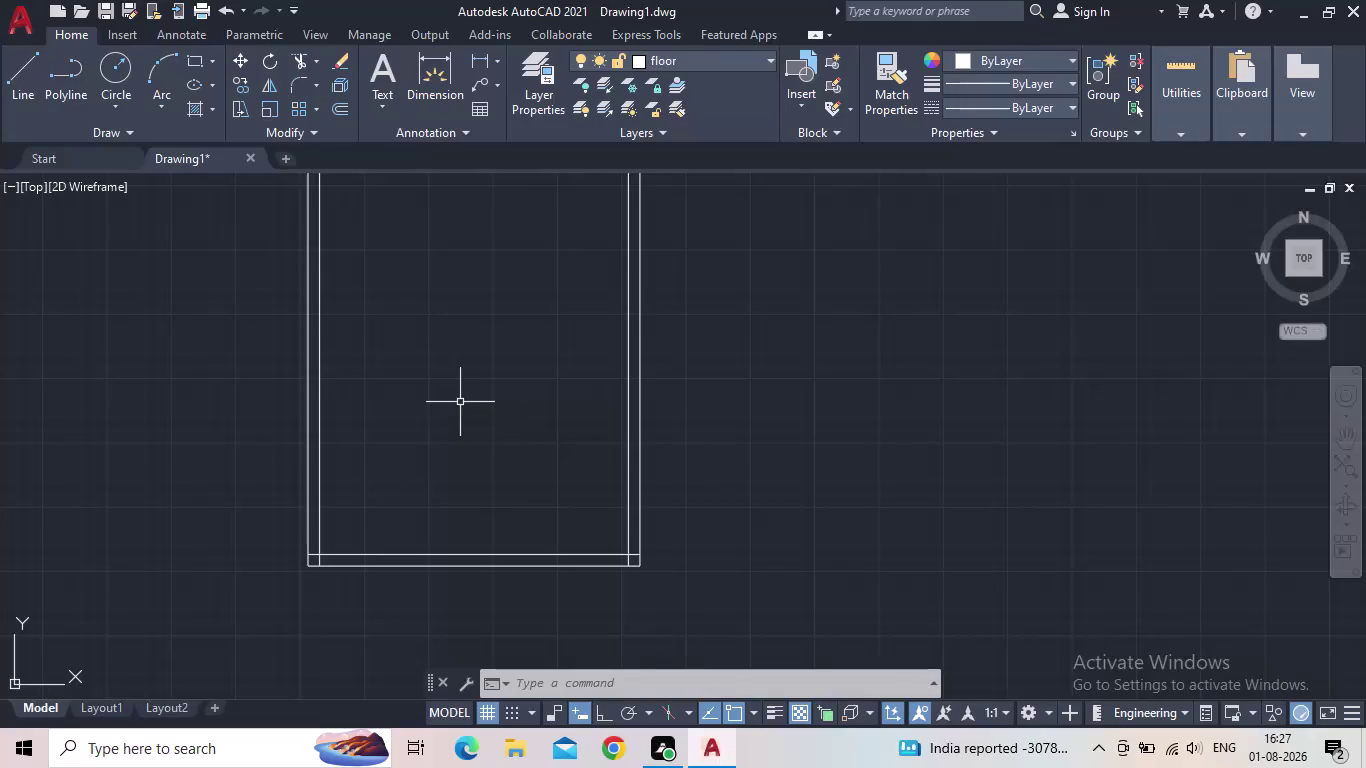
Offset the left inner wall line 8'8" to the right to start the partition.
text(8')
text(8)
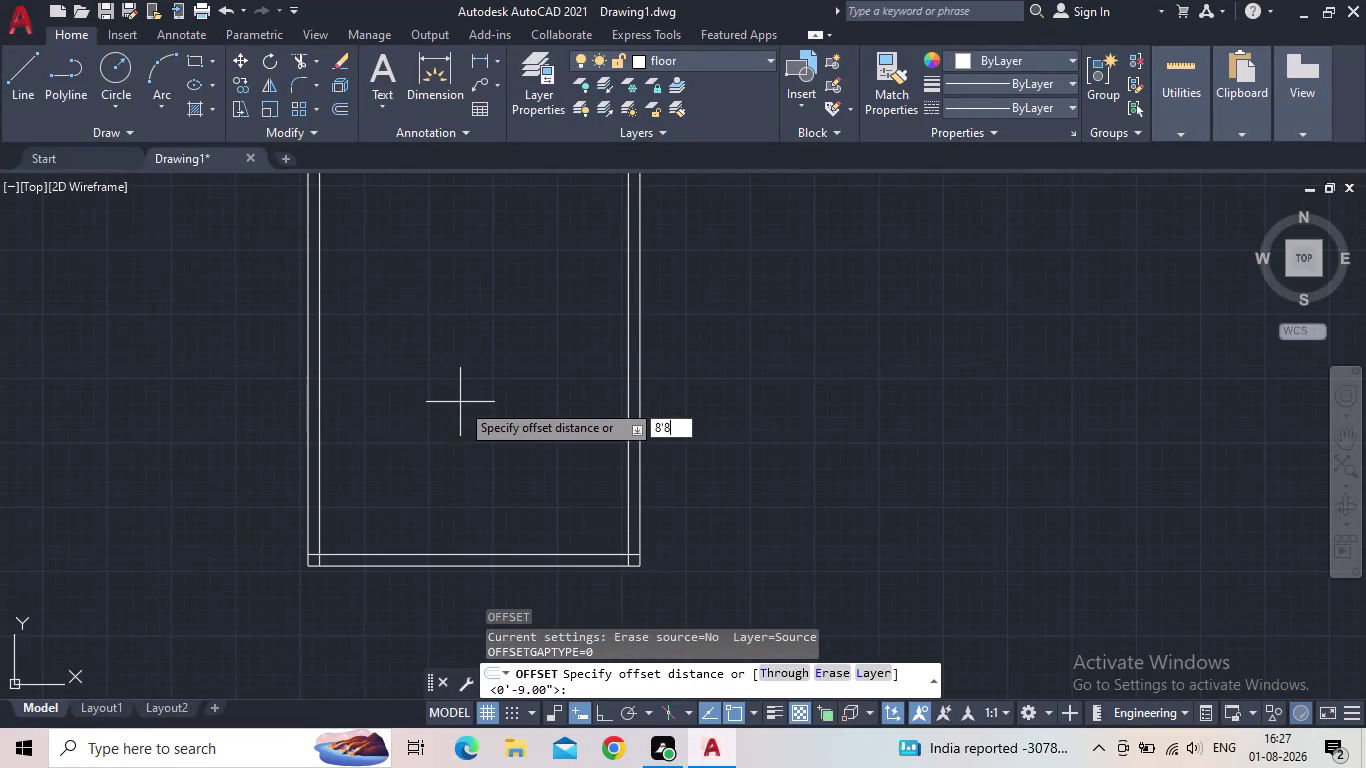
text(")
key(Return)
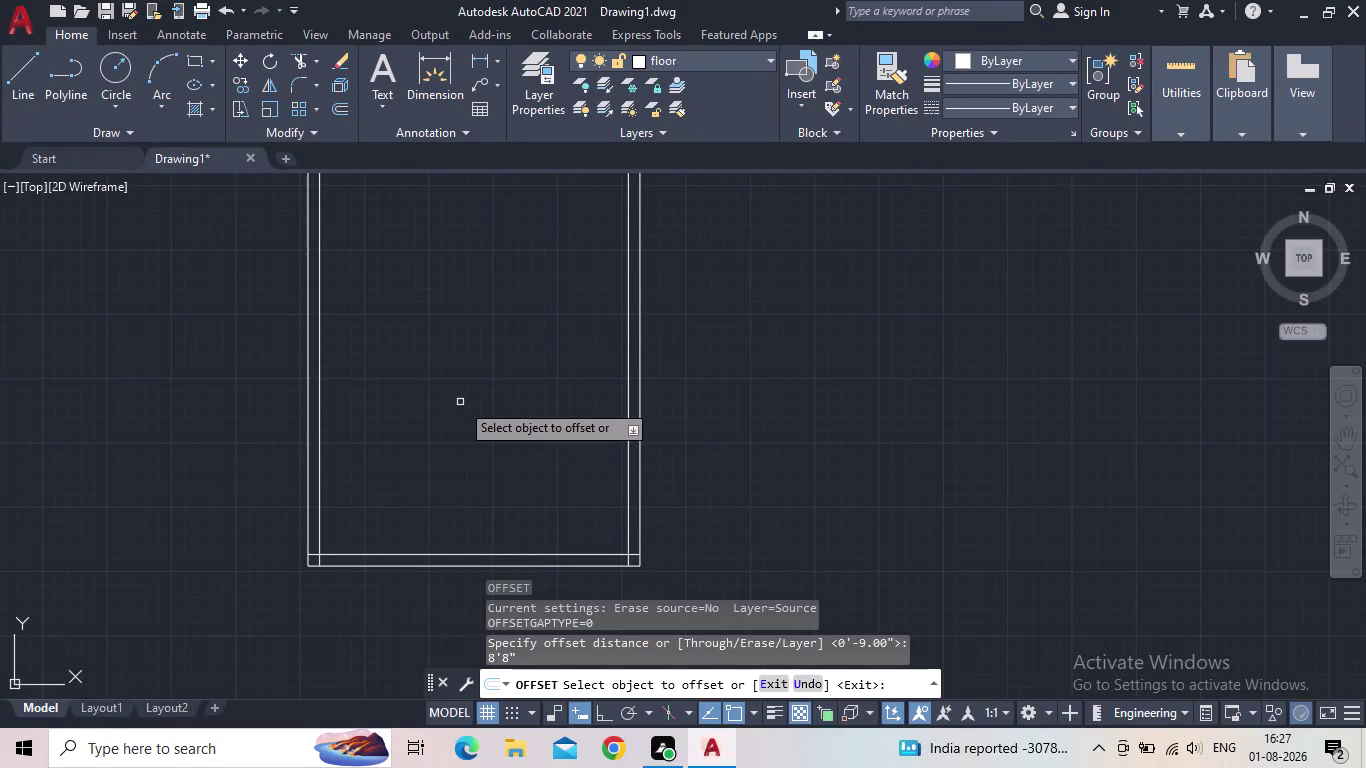
click(320, 516)
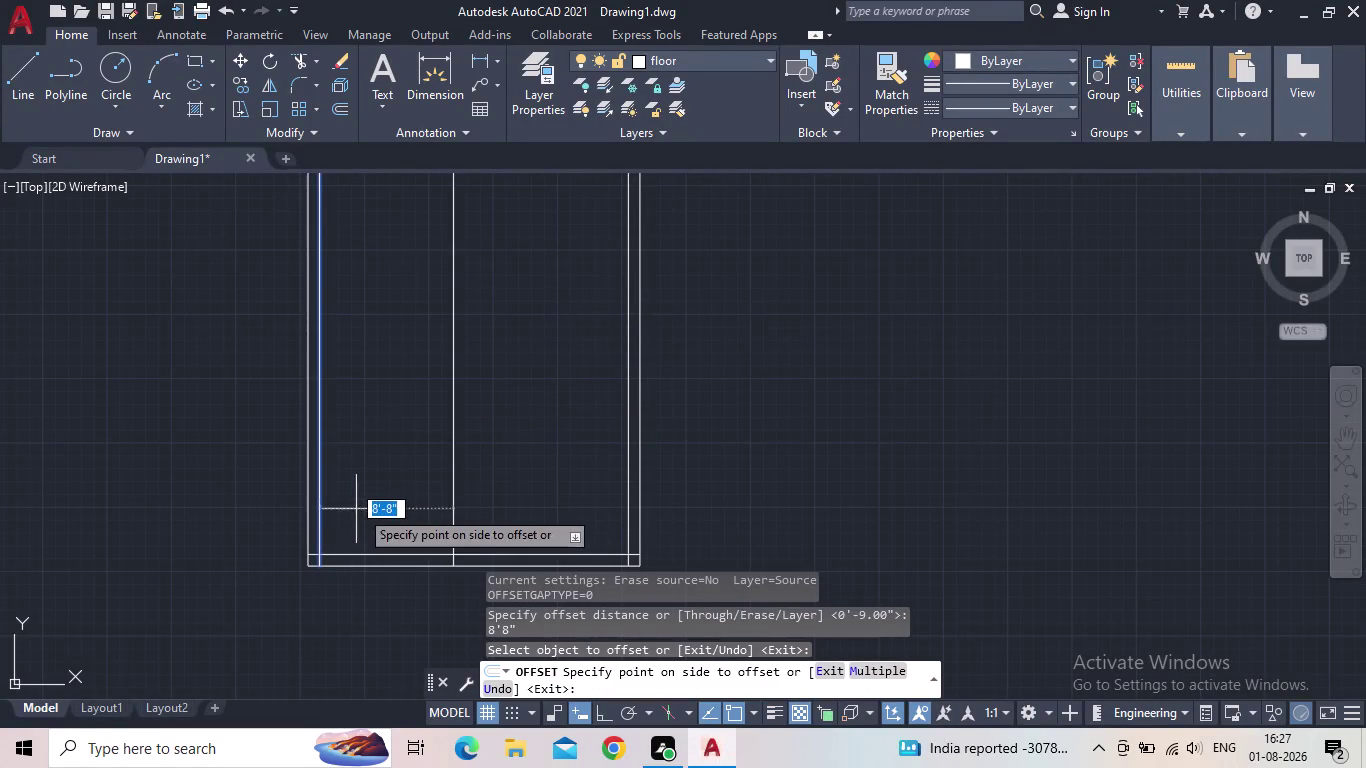
click(460, 508)
key(Escape)
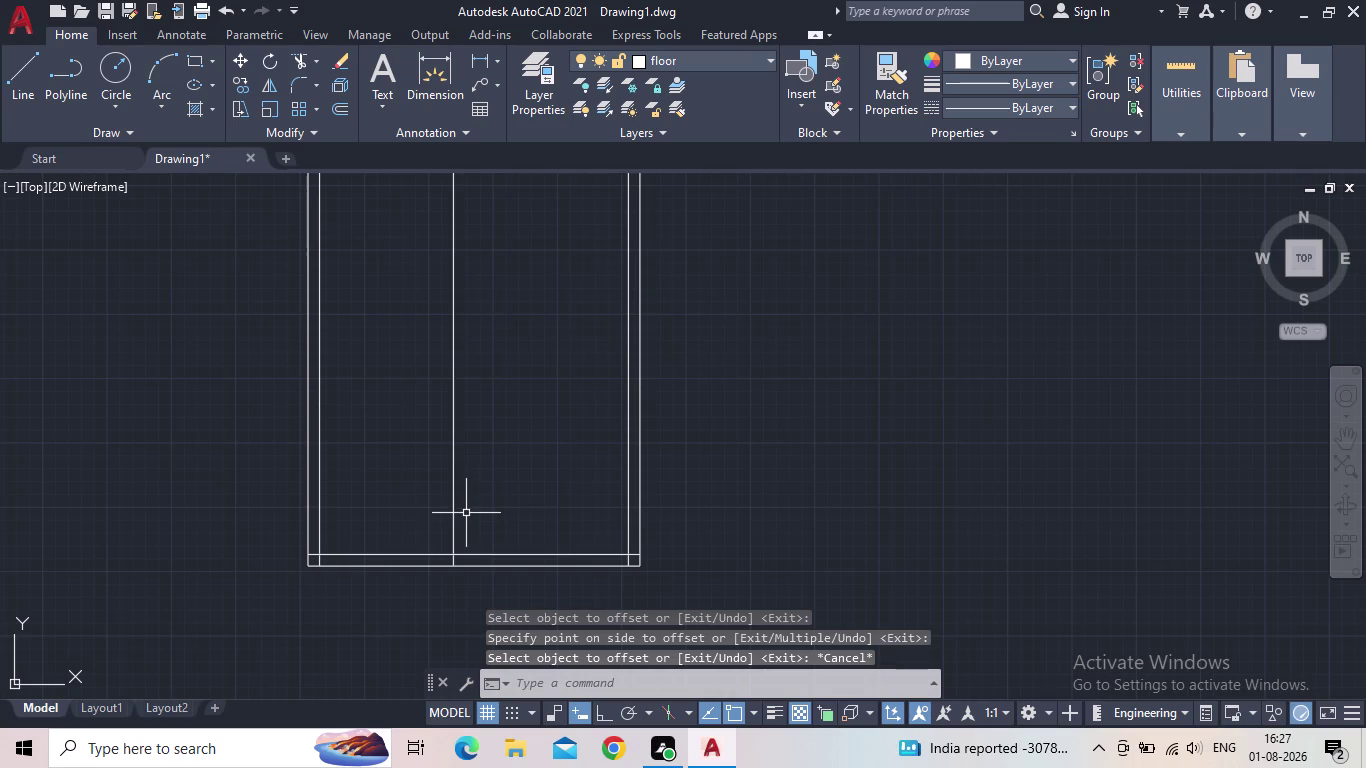
Offset the new partition line 5" to the right to form the wall thickness.
key(o)
key(Return)
text(5)
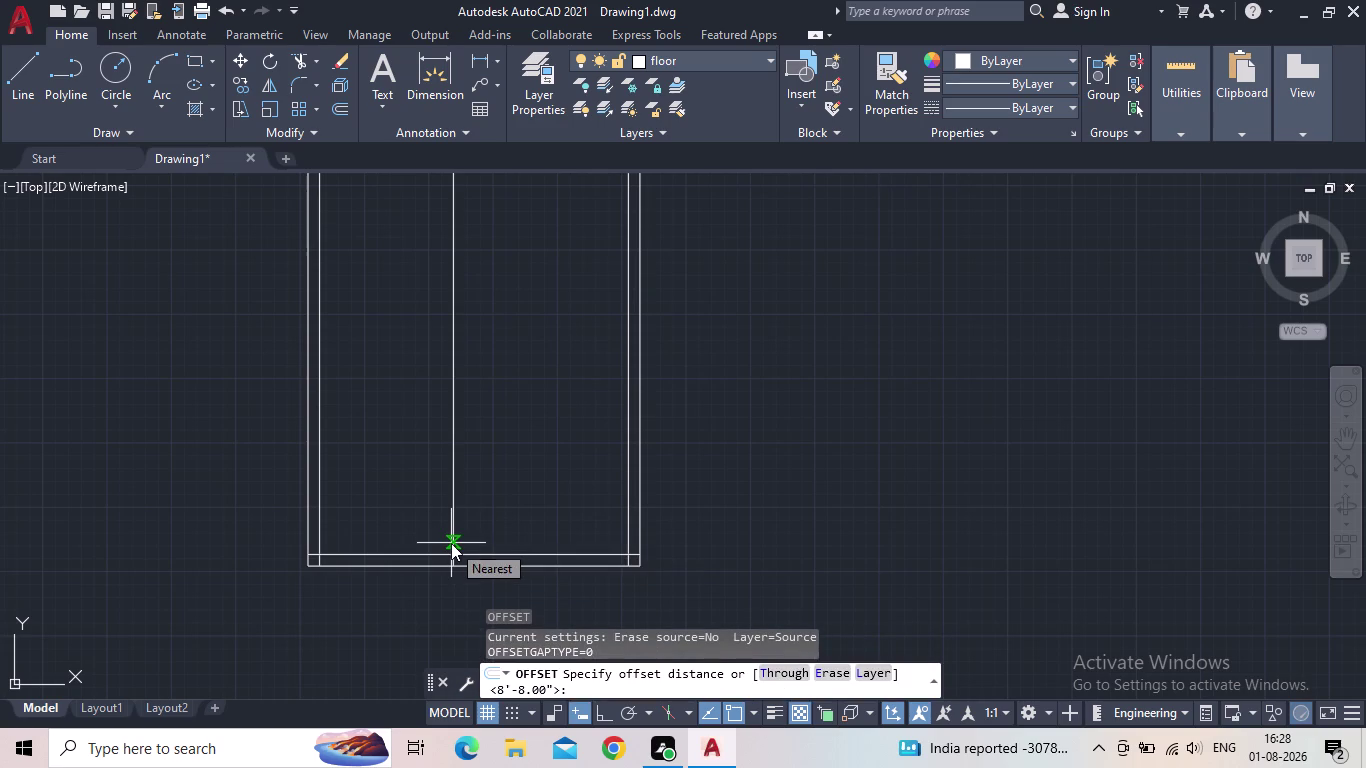
text(")
key(Return)
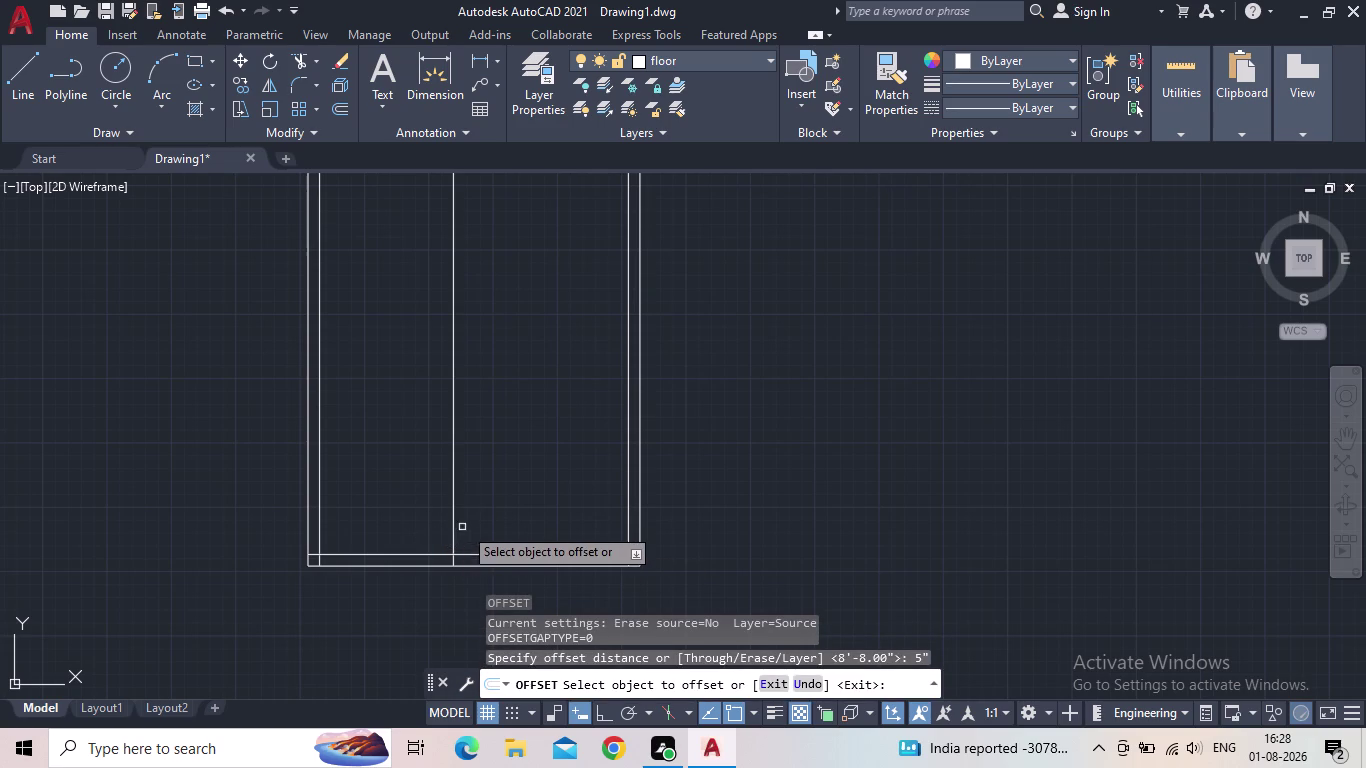
click(453, 528)
click(505, 520)
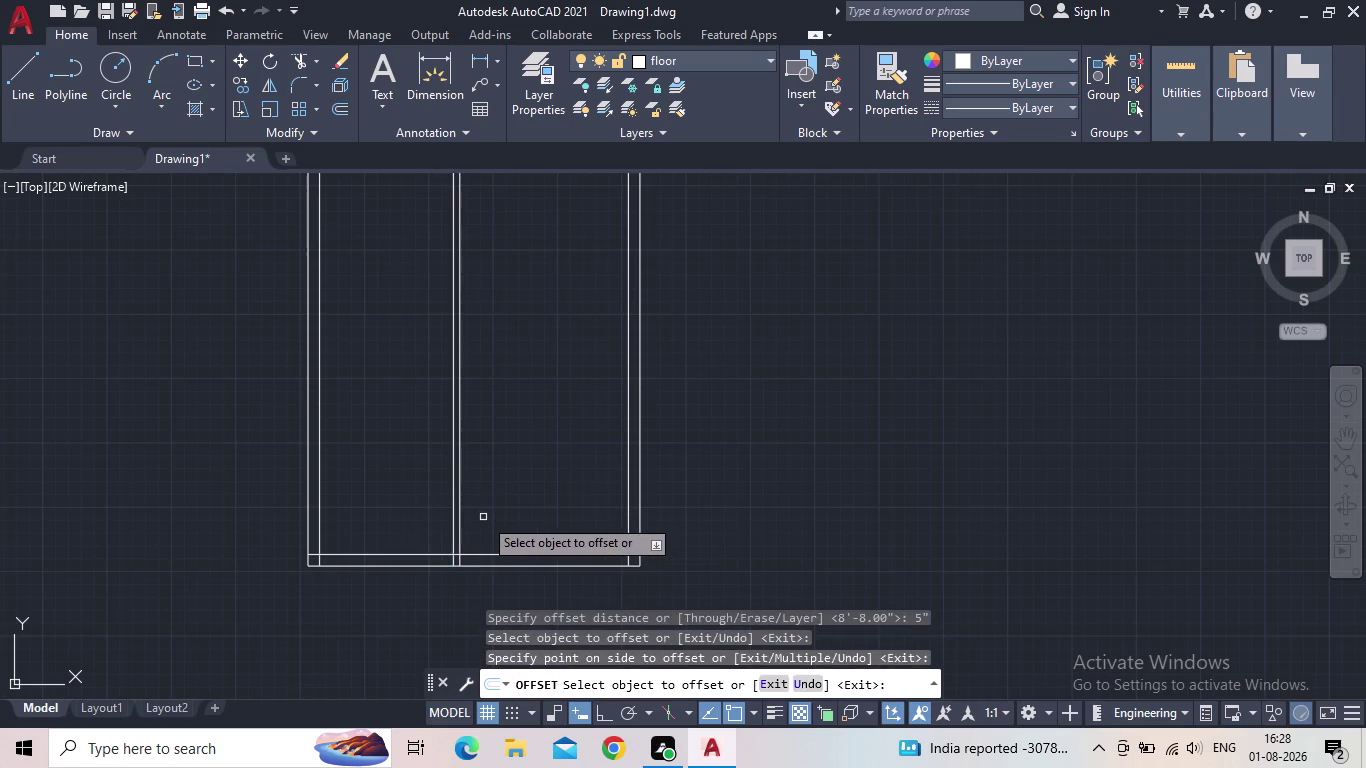
key(Escape)
click(471, 55)
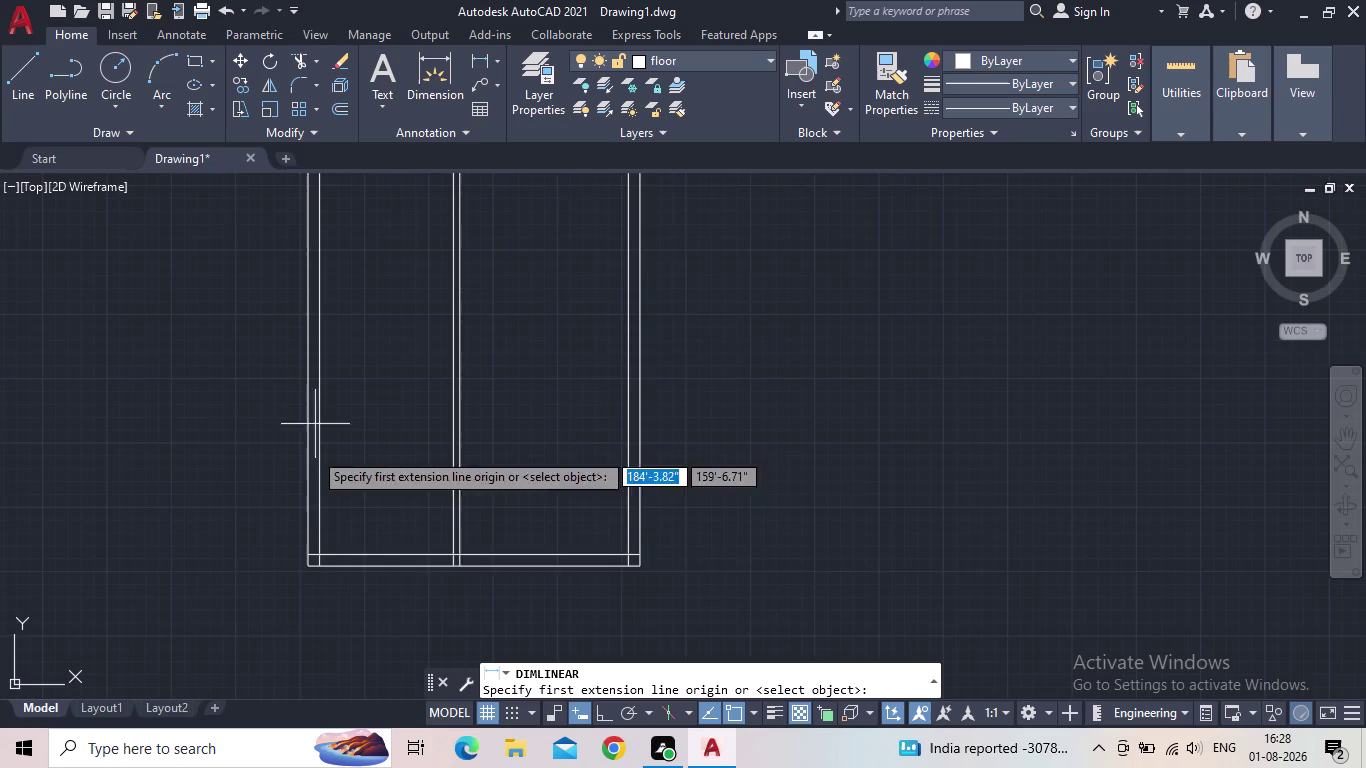
scroll(up, 3)
click(332, 563)
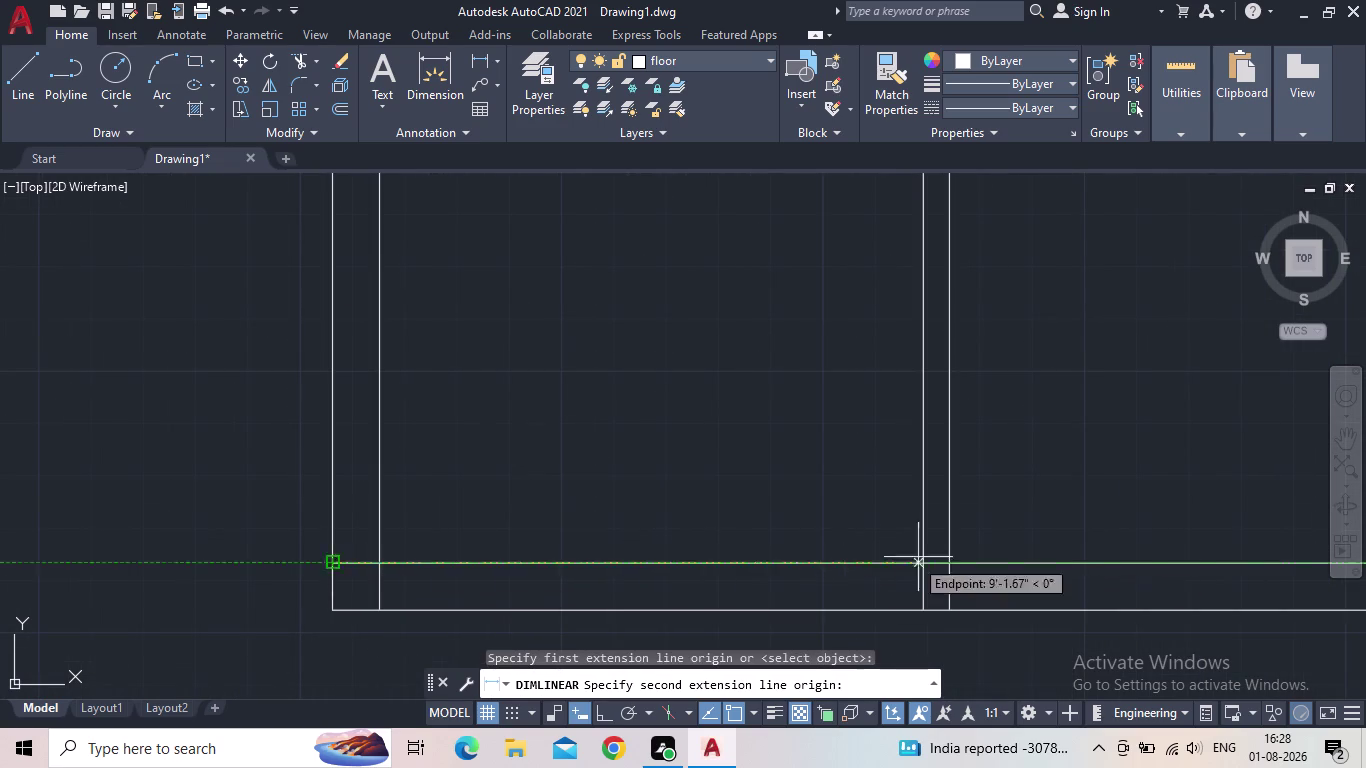
click(950, 567)
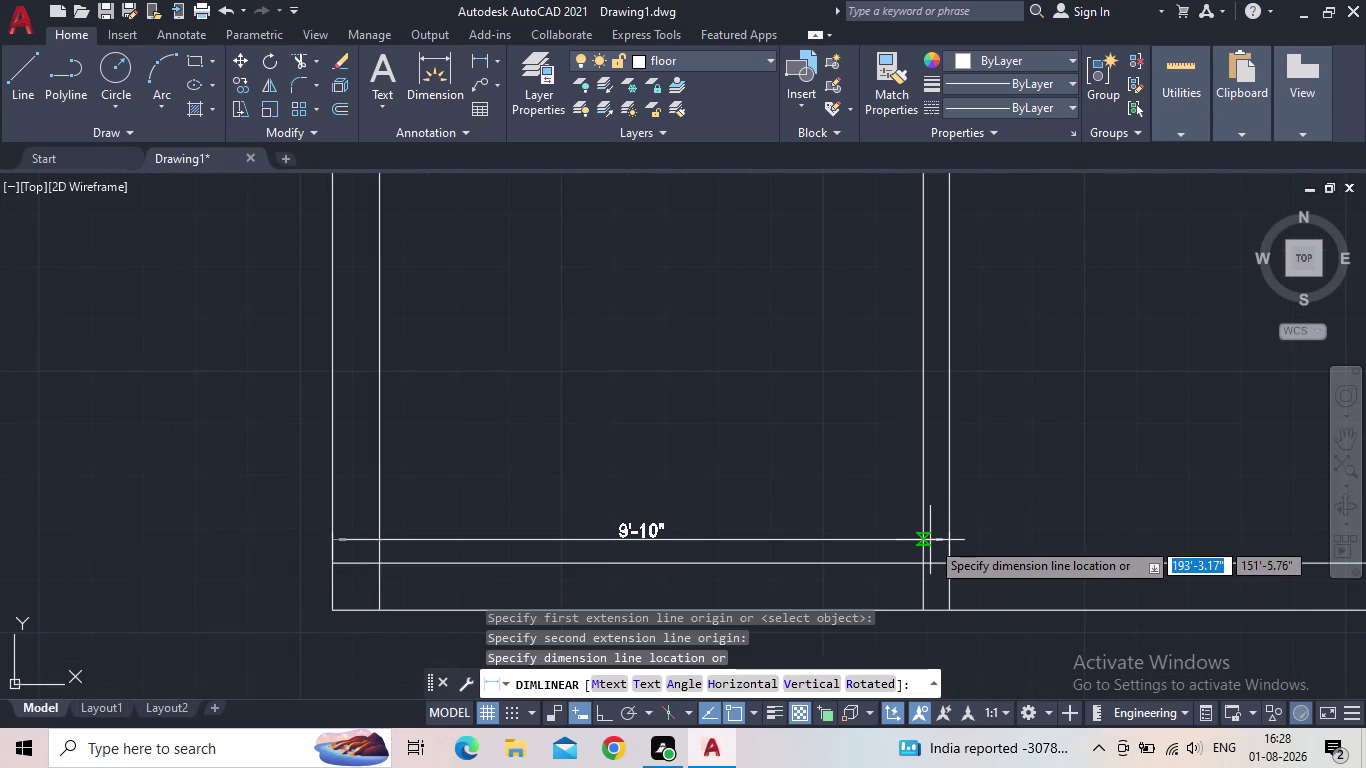
key(Escape)
scroll(down, 3)
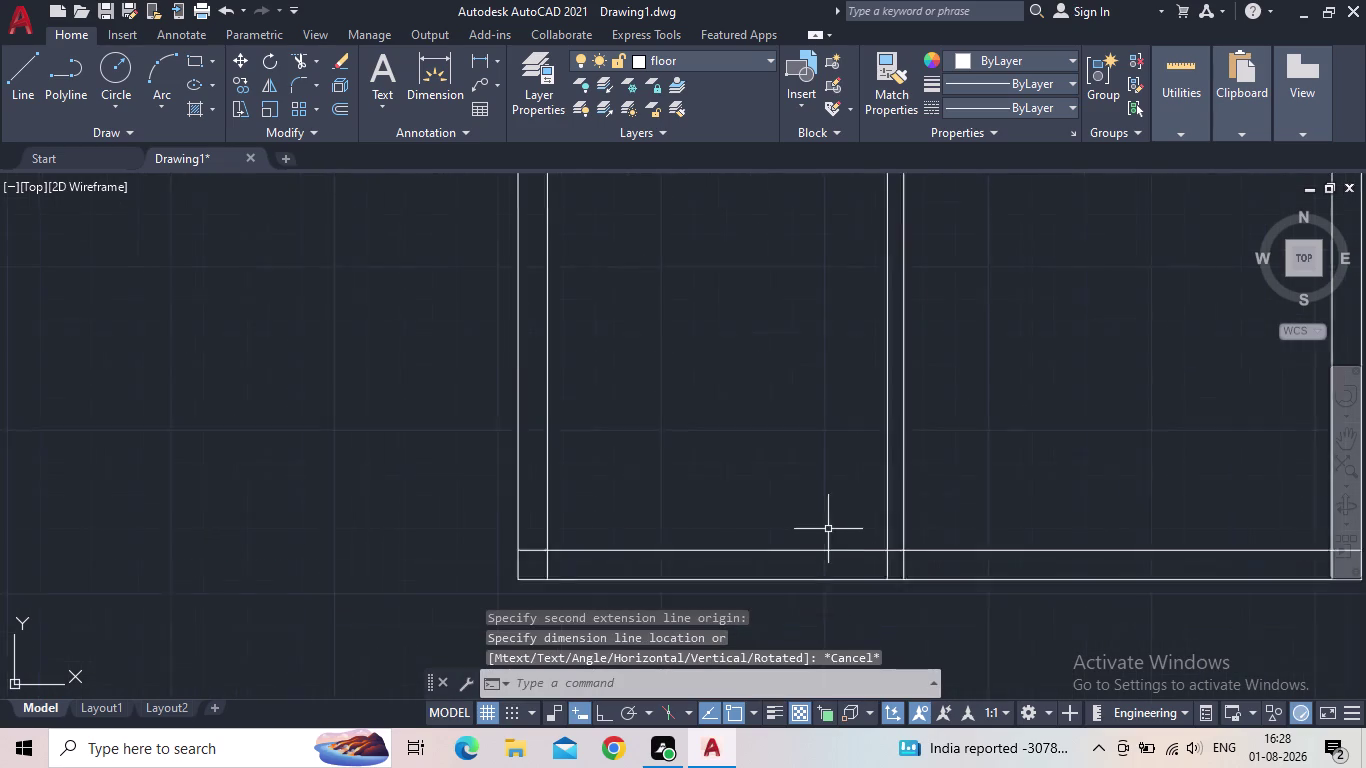
scroll(down, 3)
middle_drag(765, 509, 647, 490)
scroll(up, 3)
scroll(down, 3)
middle_drag(552, 512, 511, 510)
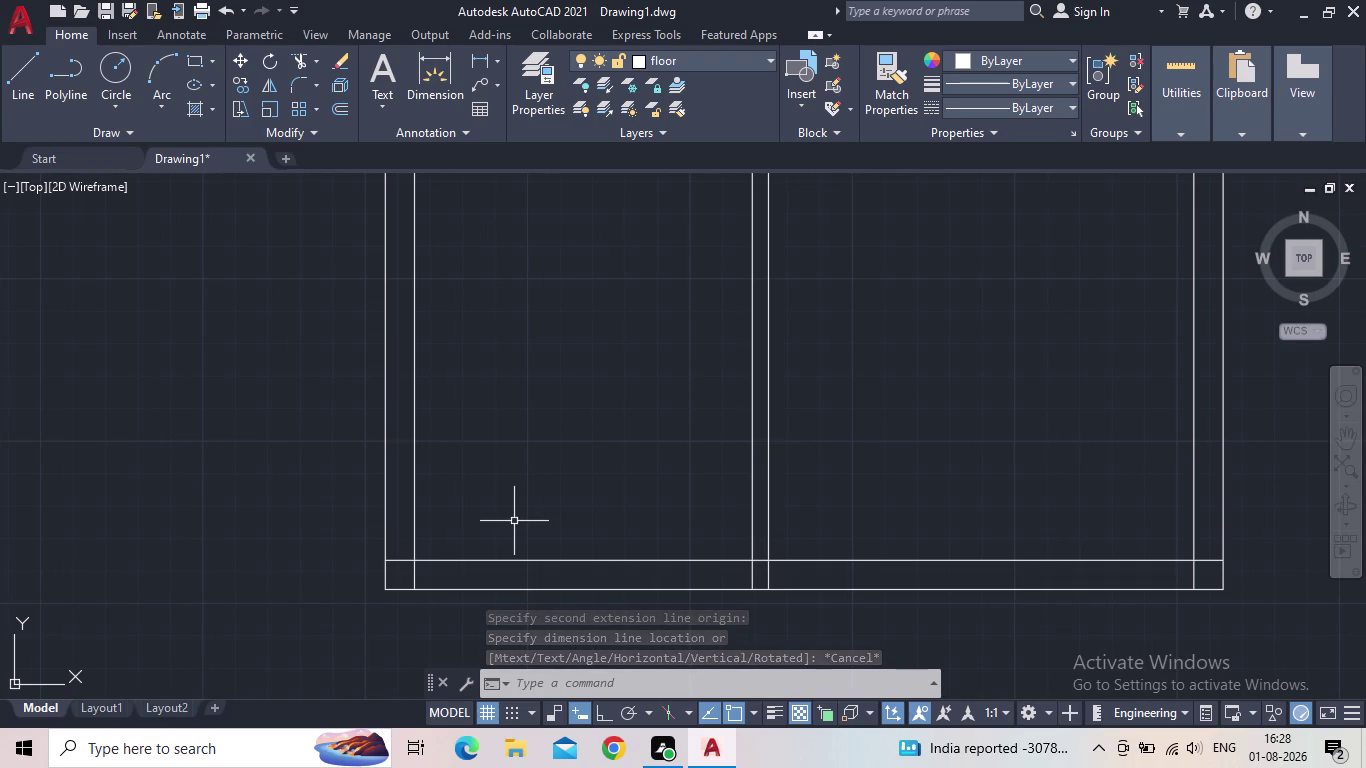